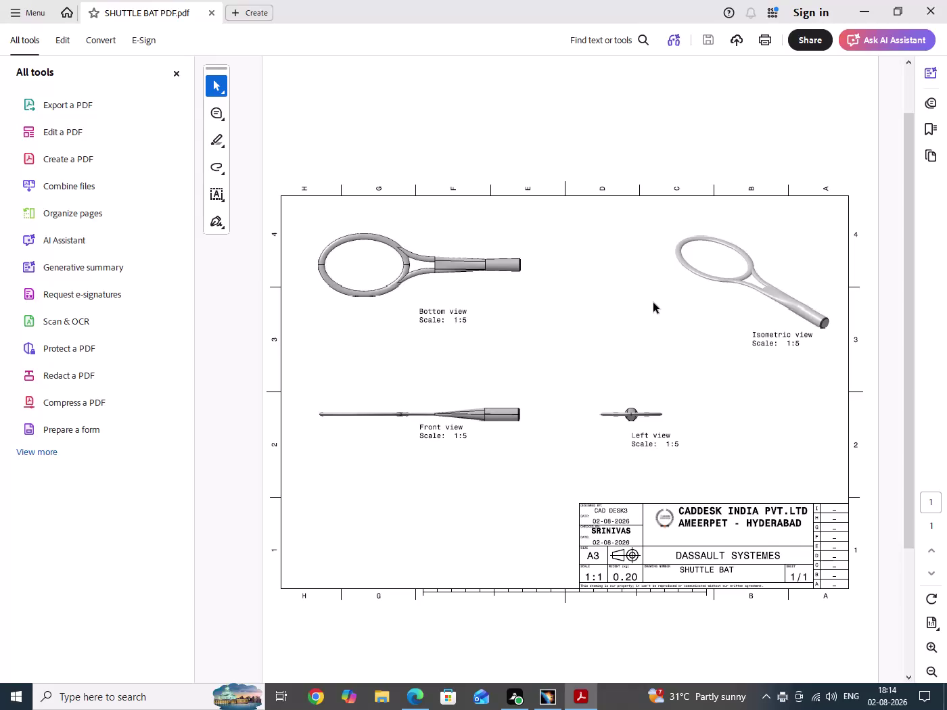
Close the exported PDF in Acrobat and the Drawing1 document.
click(936, 9)
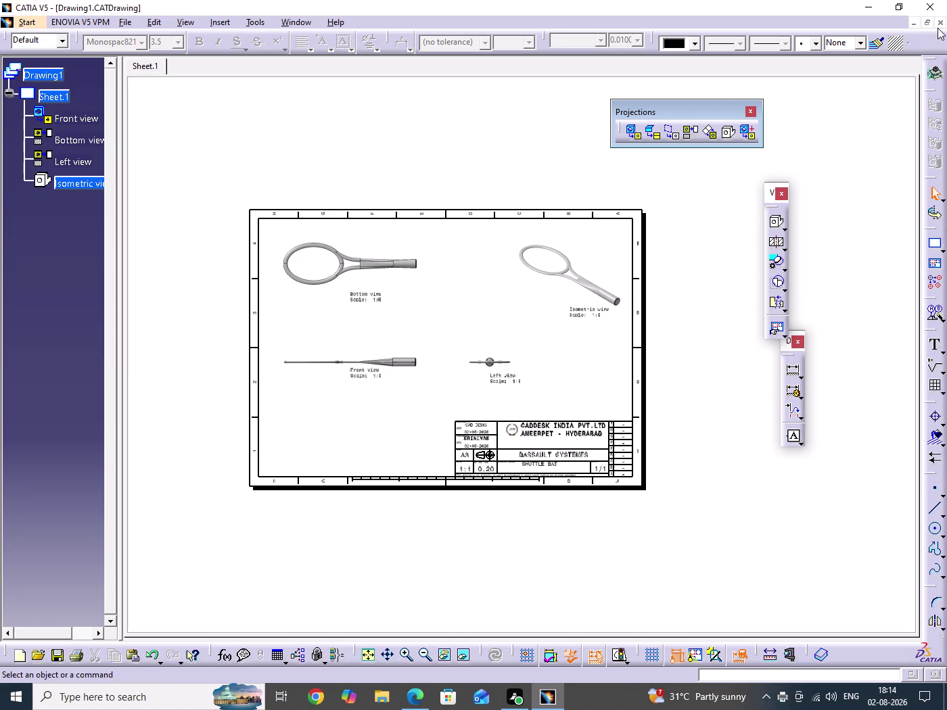
click(942, 23)
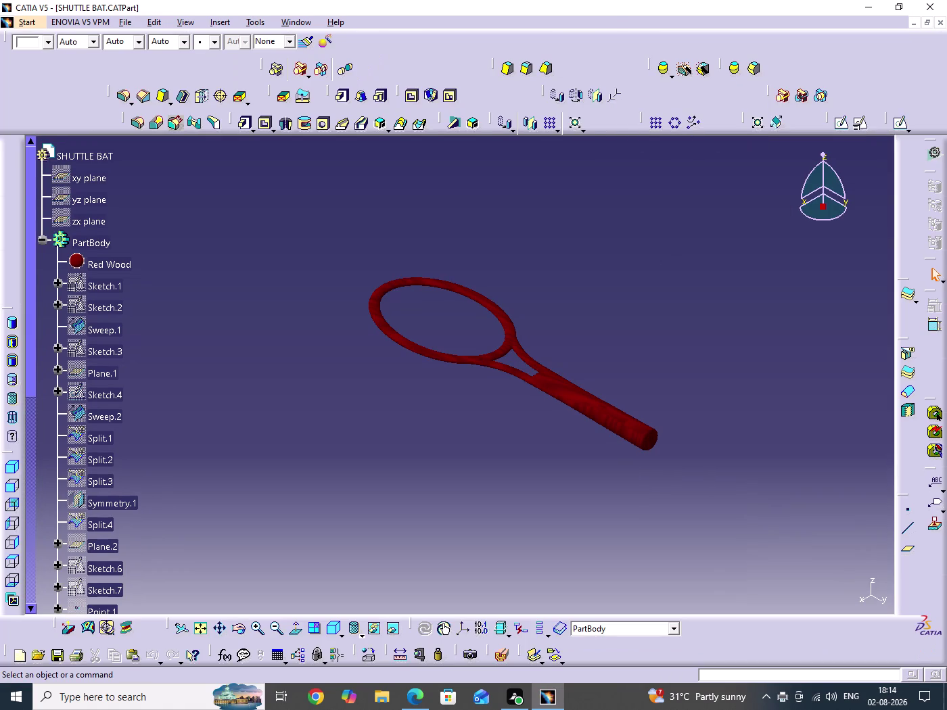
click(650, 276)
Close SHUTTLE BAT.CATPart and exit the CATIA application window.
click(942, 24)
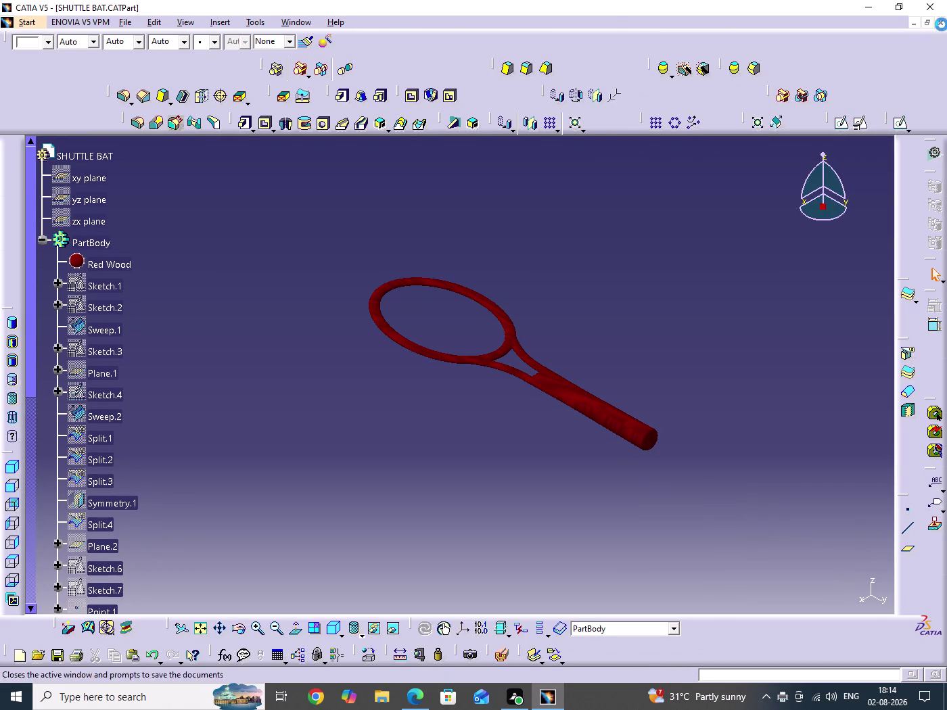
click(589, 295)
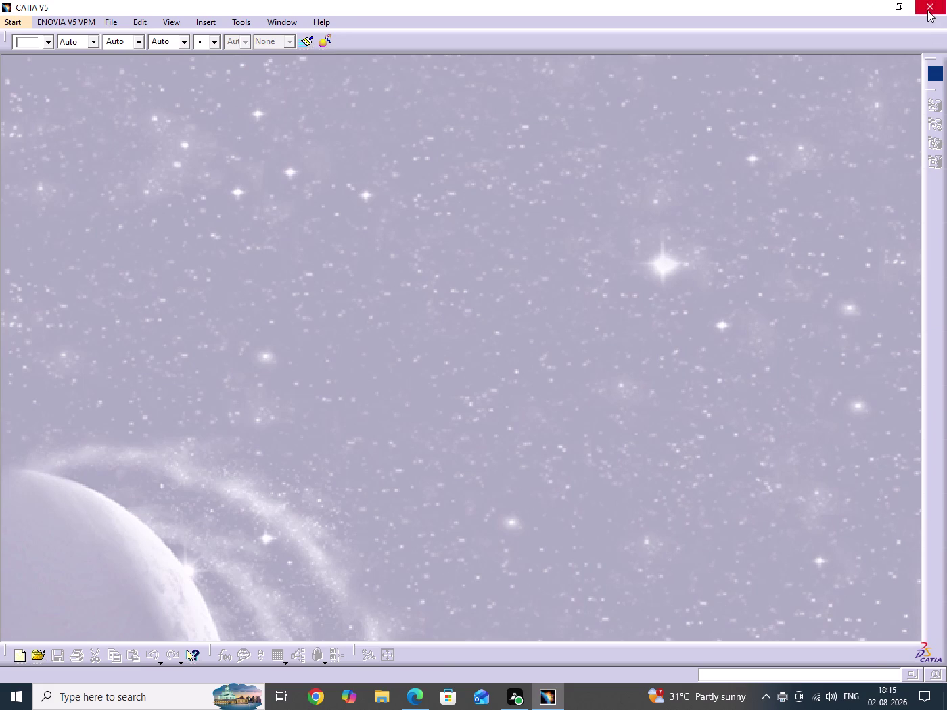
click(928, 11)
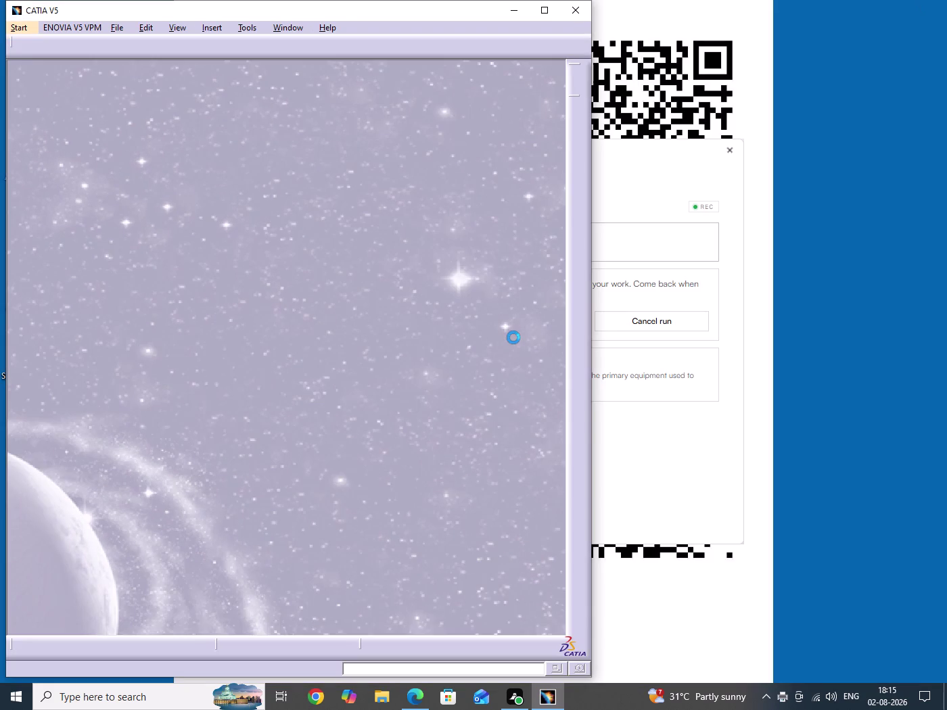